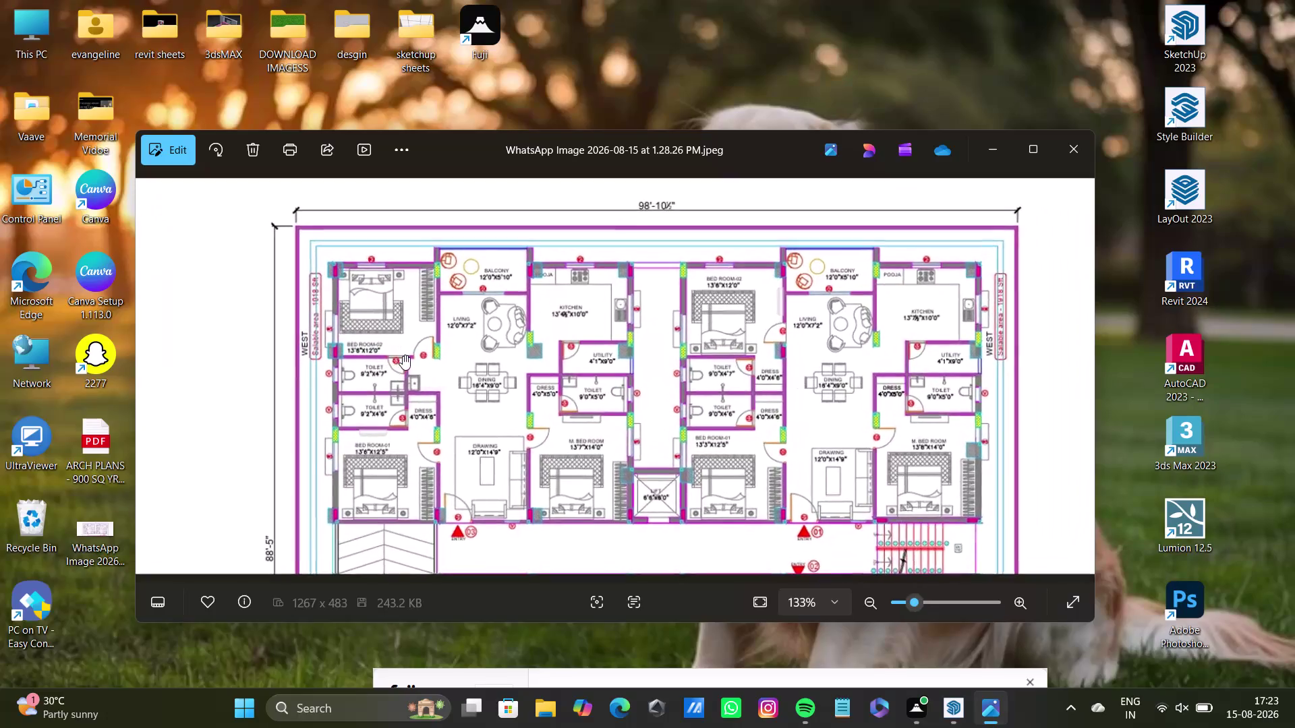
Zoom the floor plan image onto the left unit's bedroom, living, dining and kitchen rooms.
scroll(up, 3)
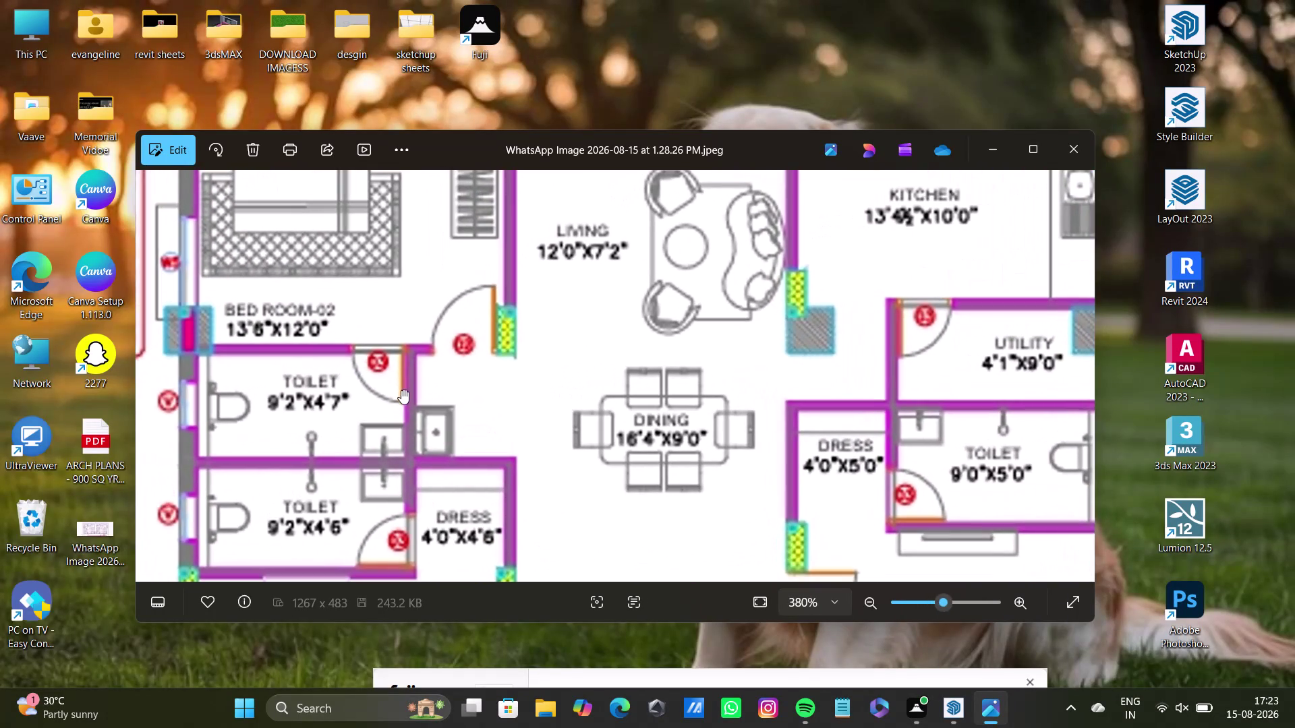
scroll(down, 3)
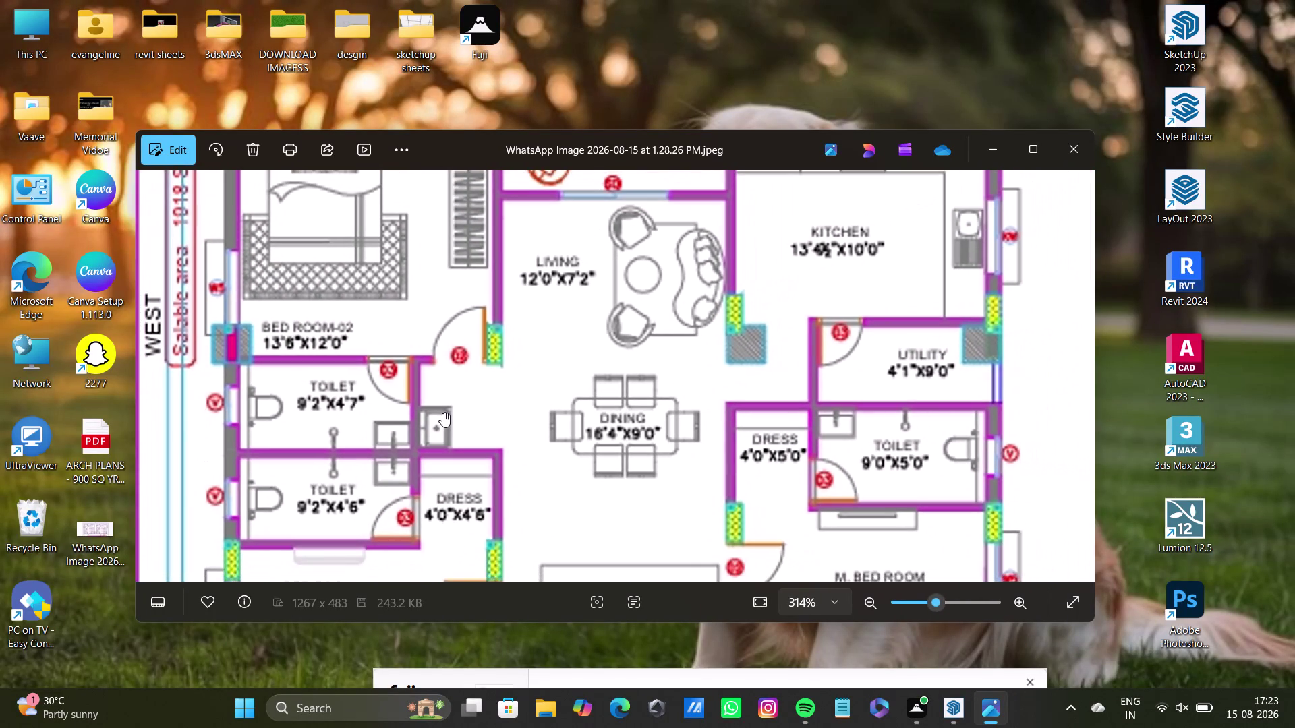
scroll(down, 3)
scroll(down, 3)
scroll(down, 3)
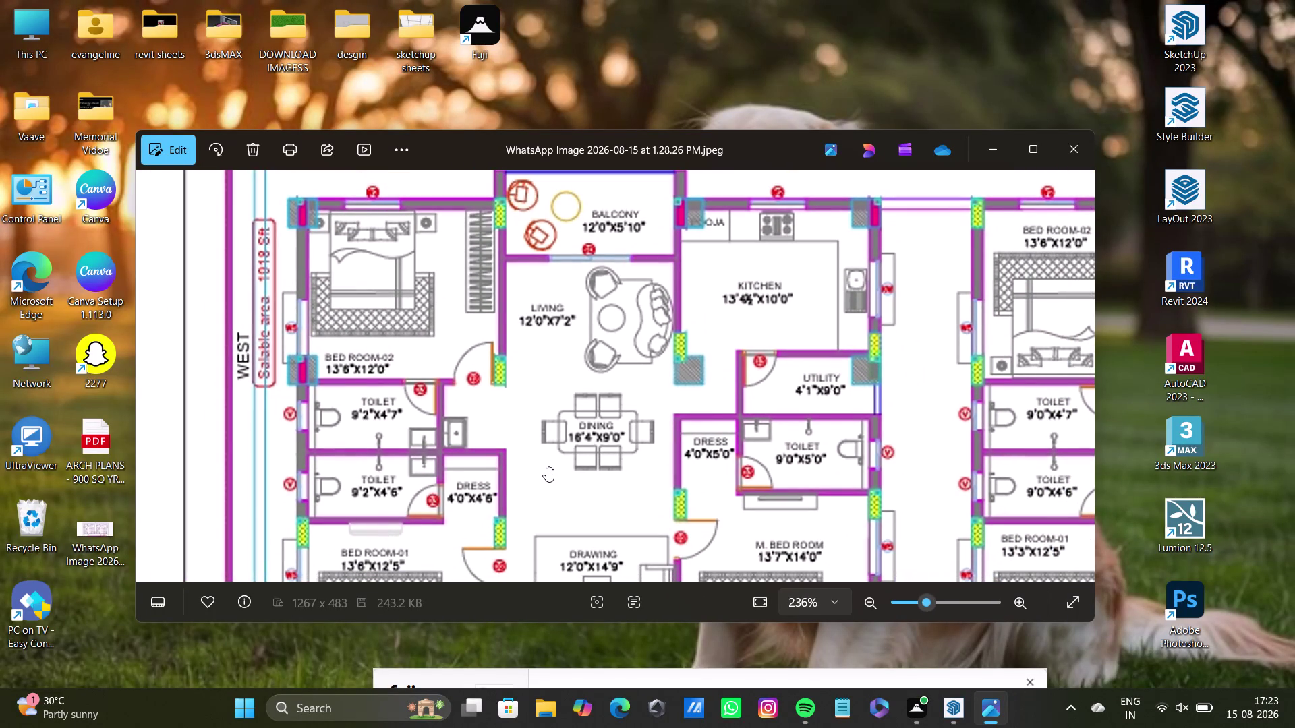